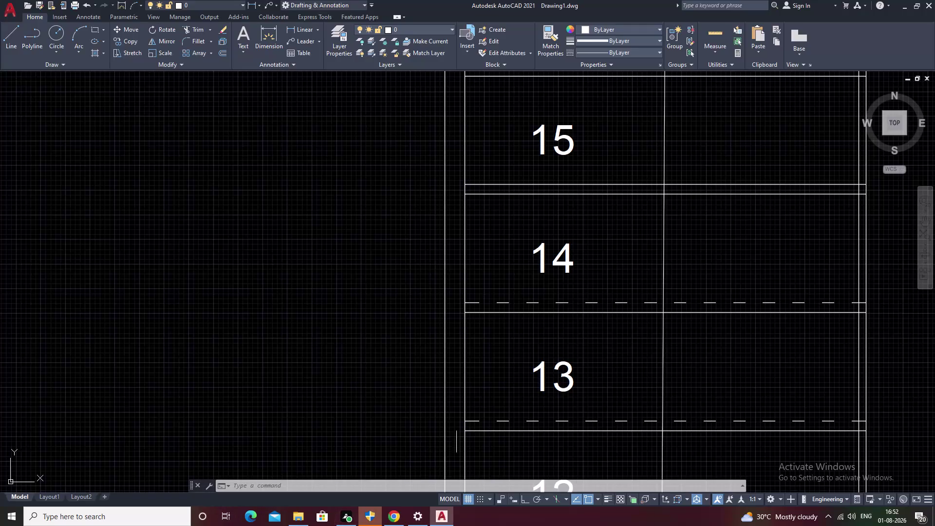
Copy a dashed nosing line's properties onto the two lines bounding tread 15.
scroll(down, 3)
middle_drag(540, 381, 520, 413)
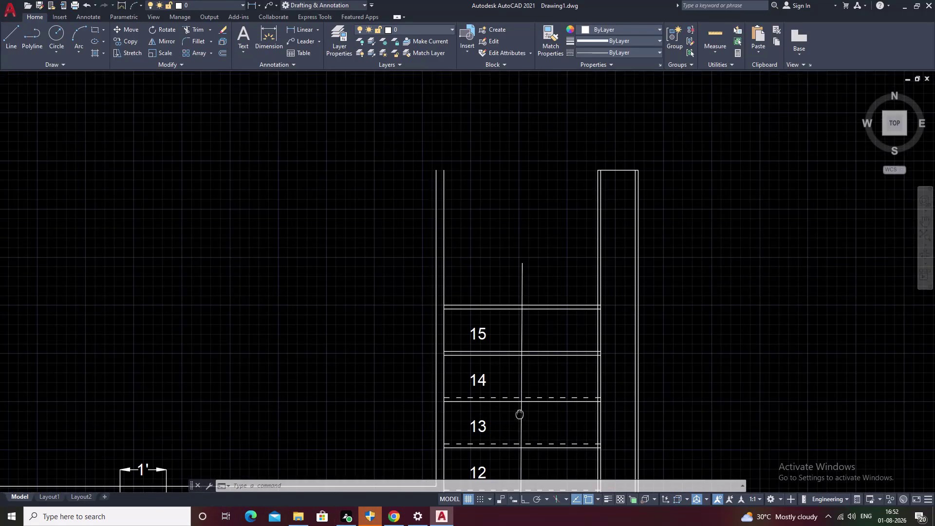
middle_drag(520, 413, 510, 414)
click(546, 40)
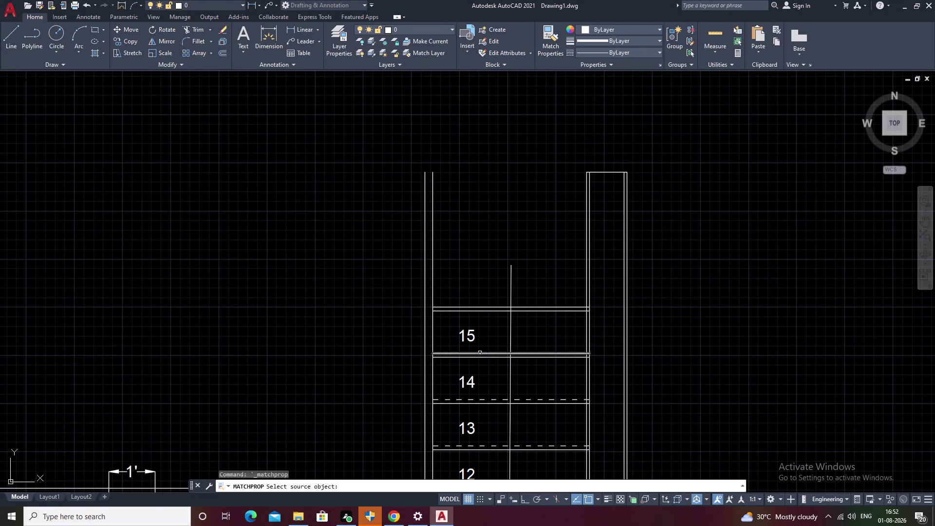
click(482, 399)
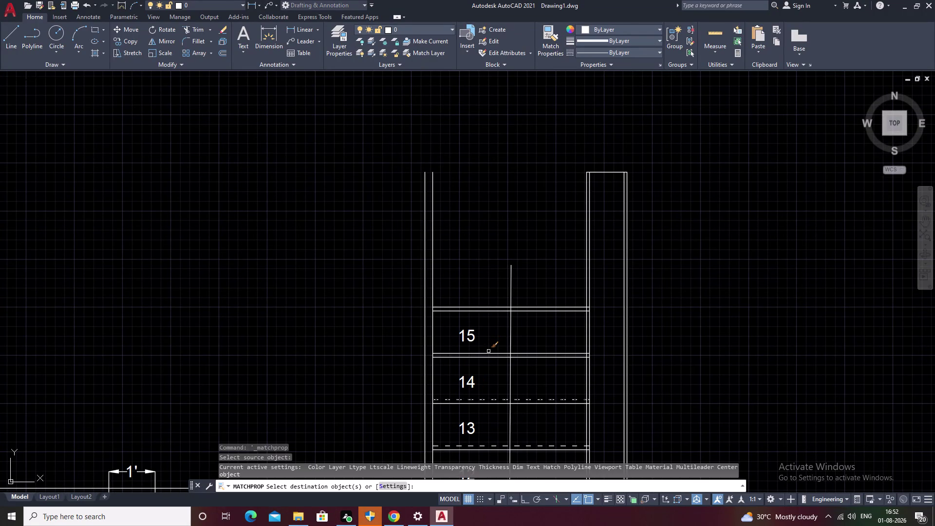
click(489, 353)
click(488, 306)
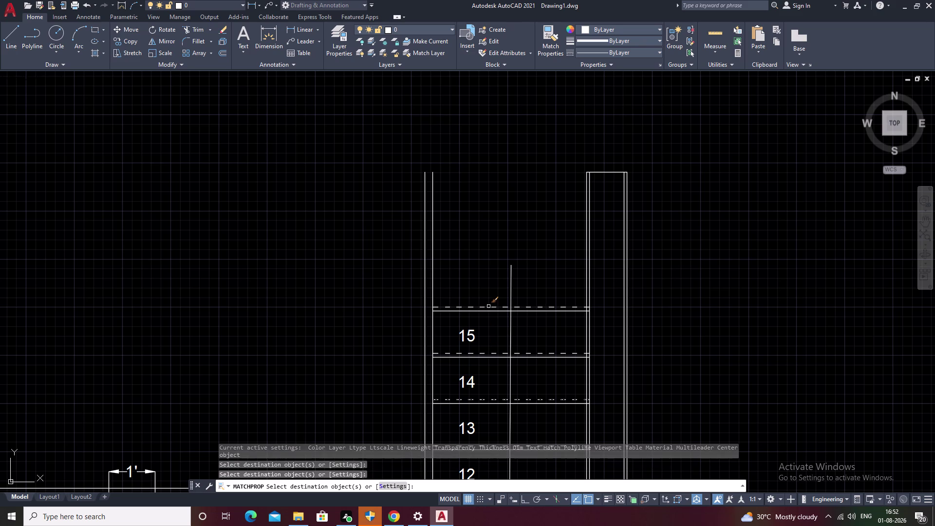
scroll(down, 3)
key(Escape)
middle_drag(464, 340, 497, 307)
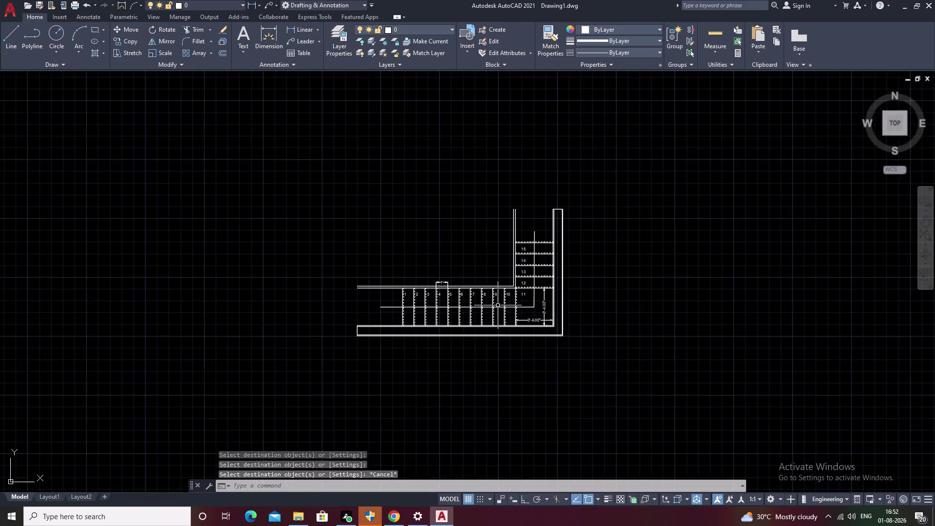
scroll(up, 3)
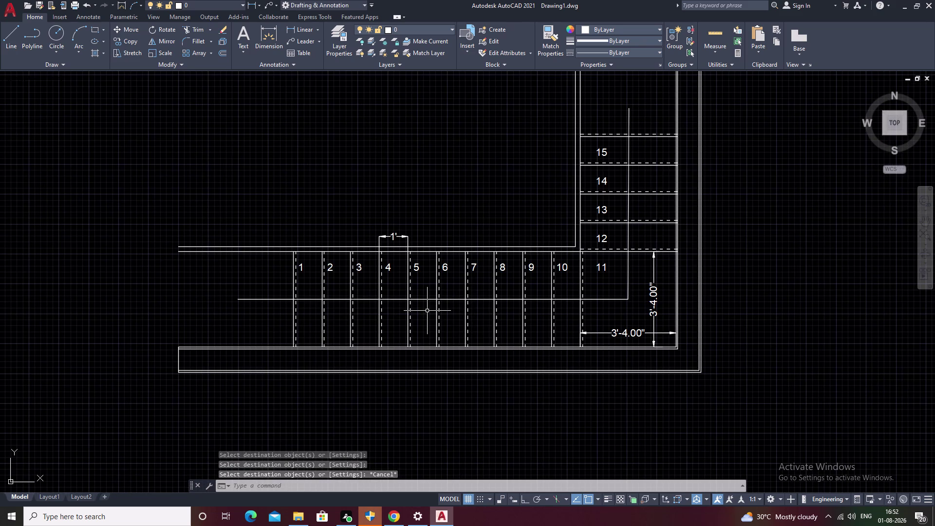